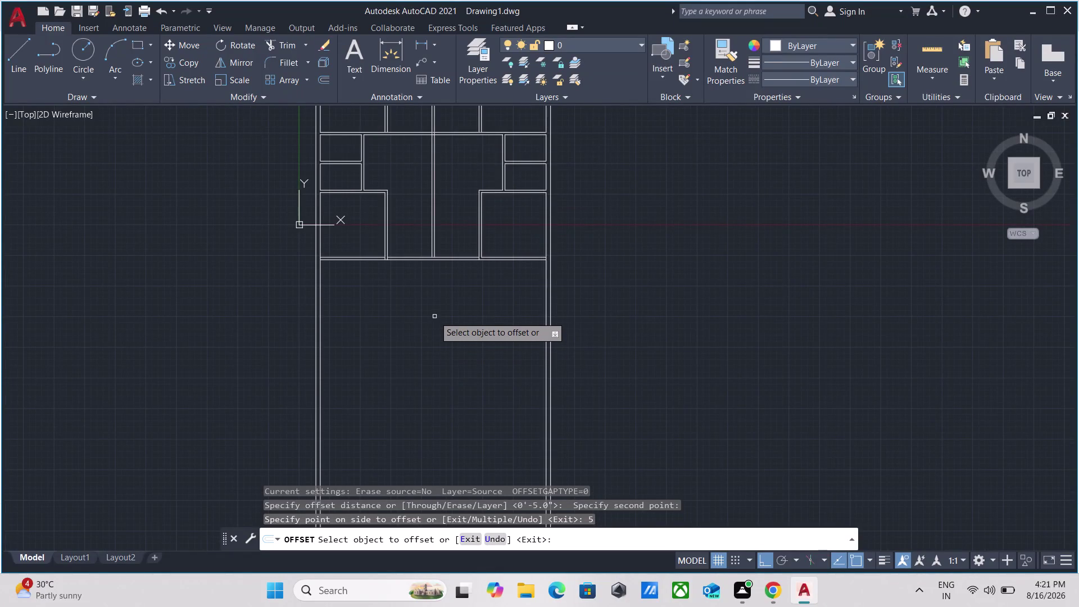
Cancel the offset command and bring the wall below the rooms into view.
scroll(up, 3)
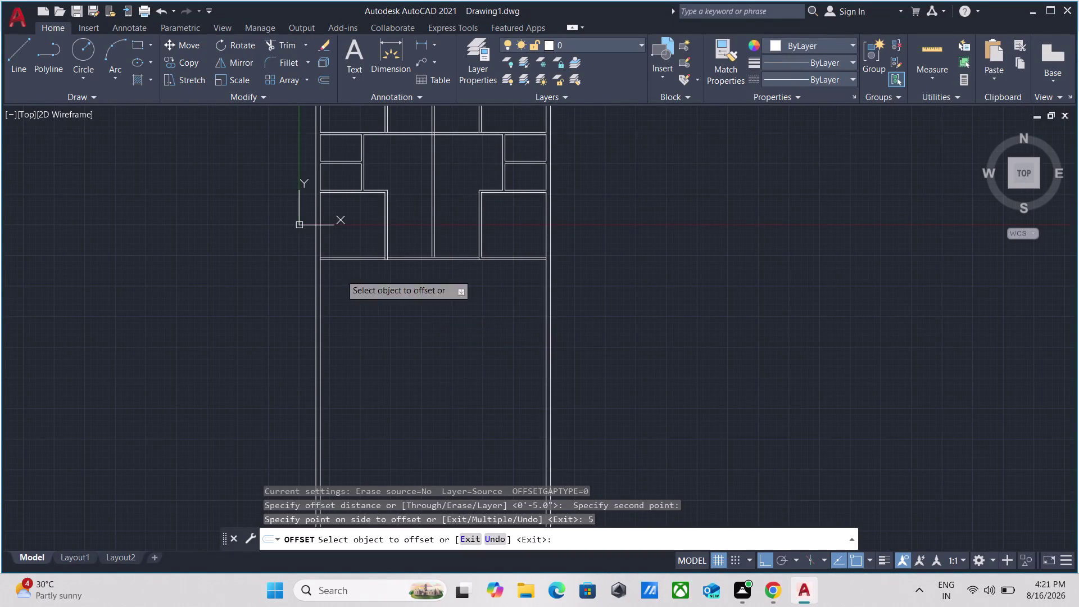
scroll(up, 3)
scroll(down, 3)
middle_drag(422, 333, 433, 332)
scroll(up, 3)
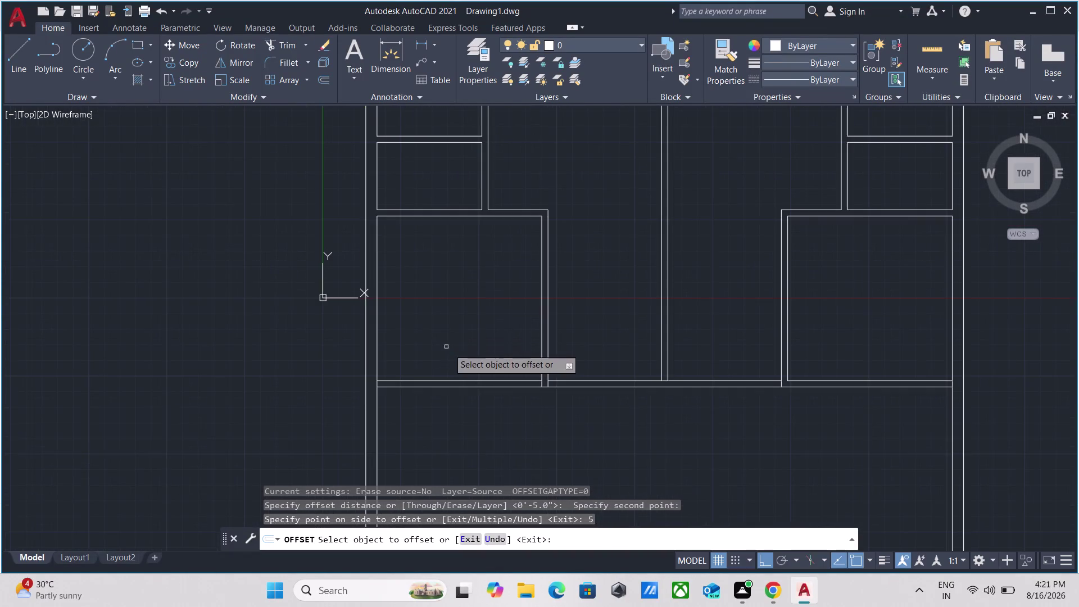
scroll(down, 3)
middle_drag(454, 349, 471, 295)
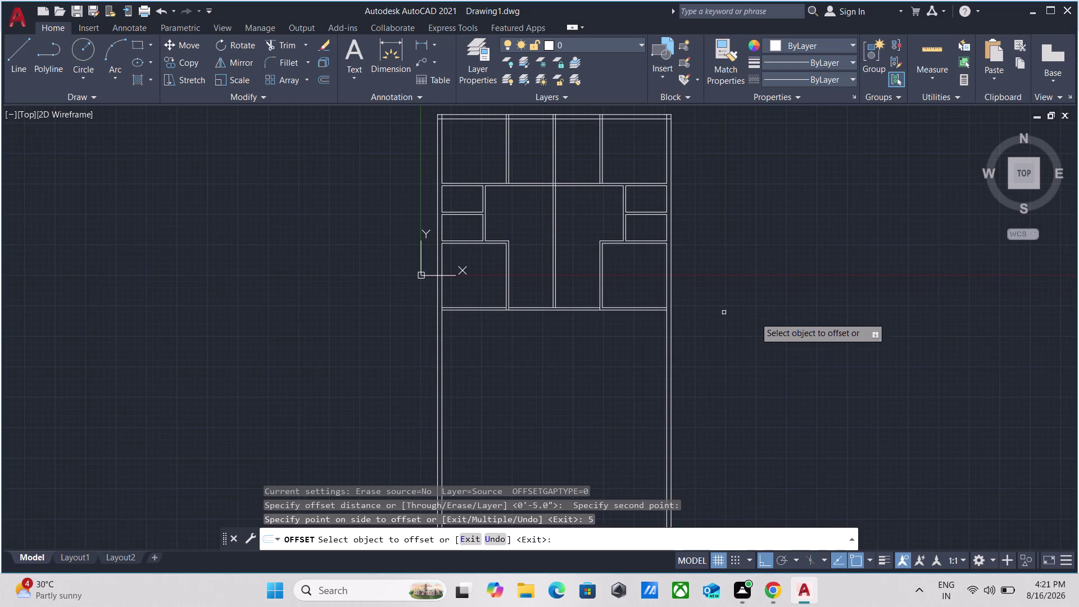
scroll(up, 3)
scroll(up, 3)
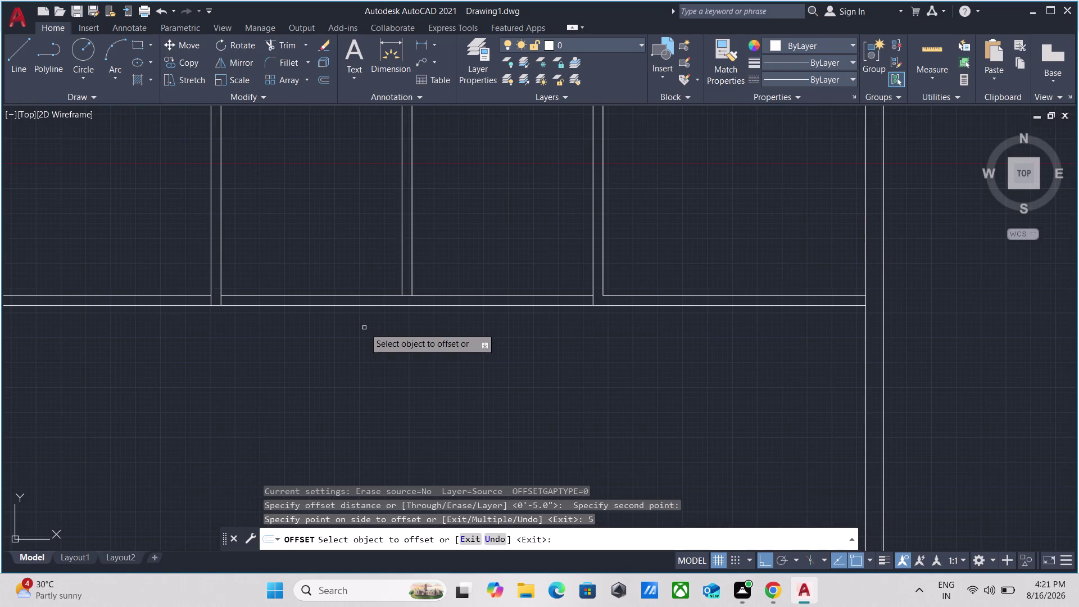
scroll(up, 3)
scroll(down, 3)
key(Escape)
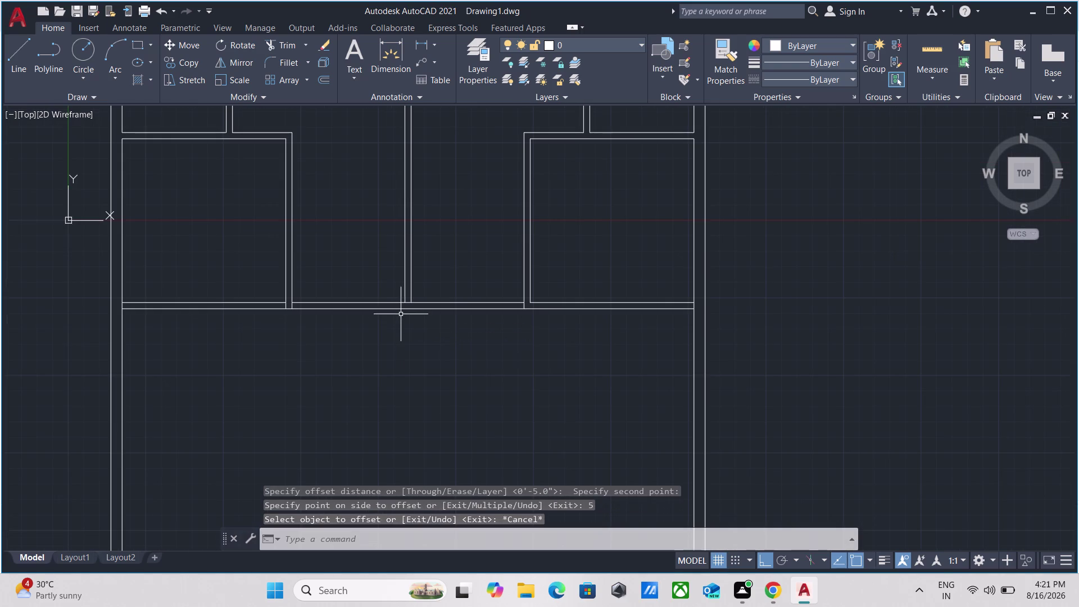
scroll(up, 3)
scroll(up, 3)
drag(468, 275, 441, 262)
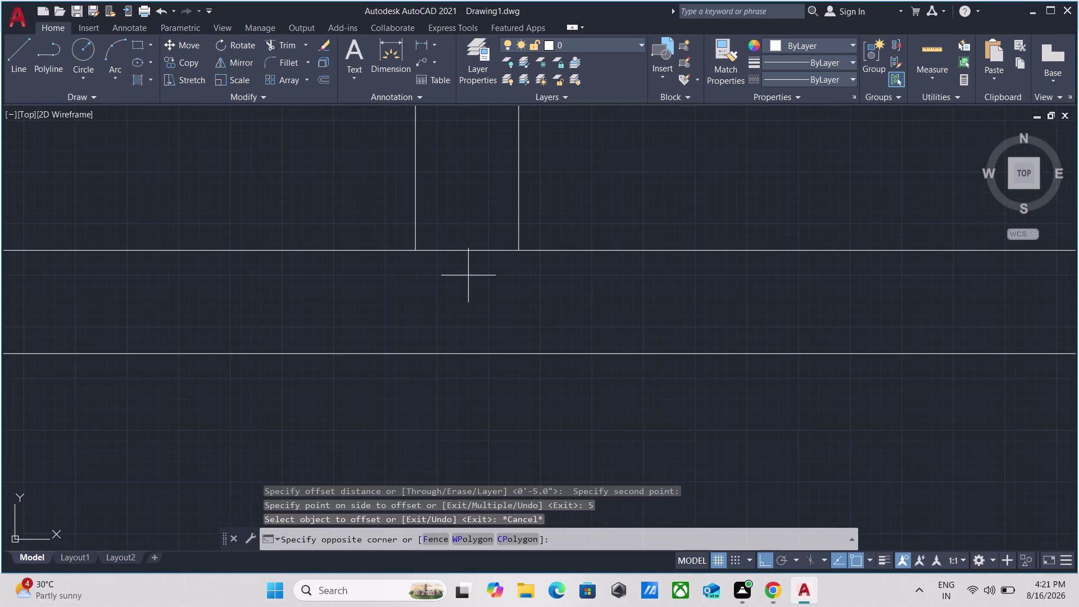
key(Escape)
scroll(down, 3)
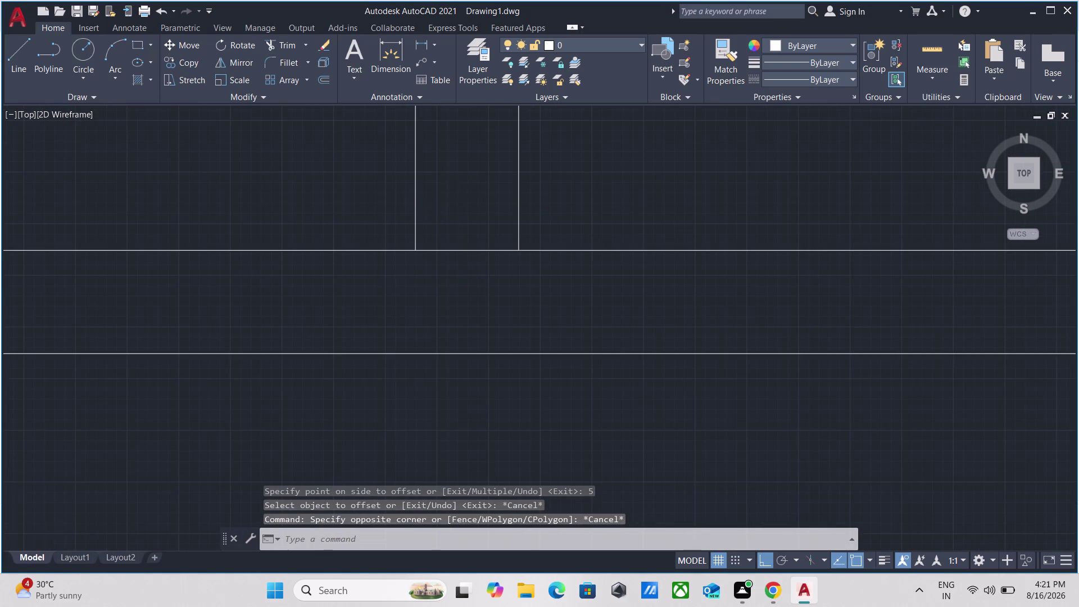
scroll(down, 3)
scroll(up, 3)
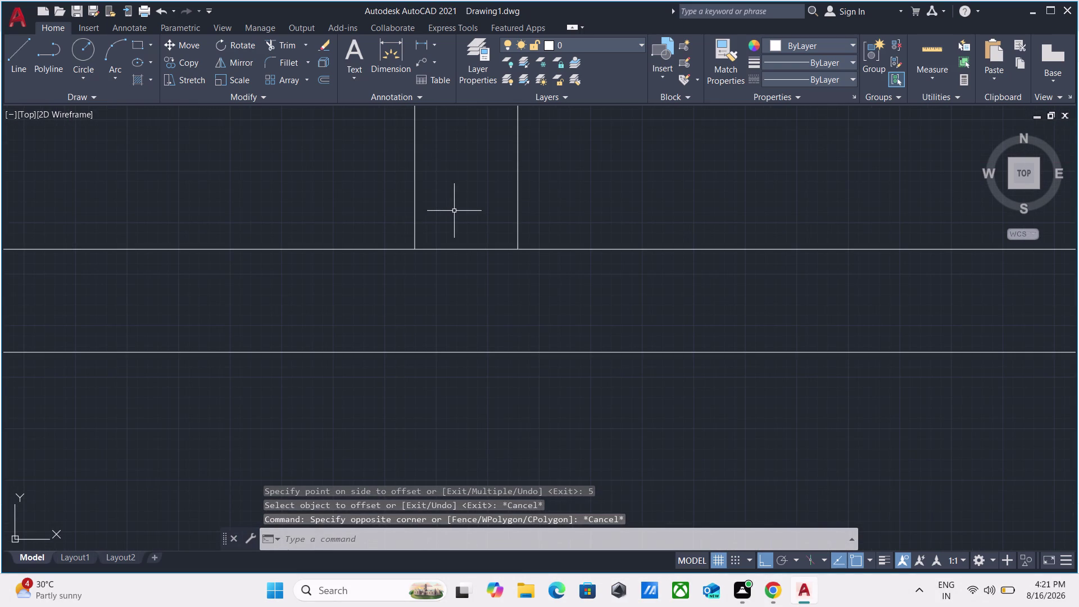
Trim the inner wall line between the two partition lines using a fence.
text(tr)
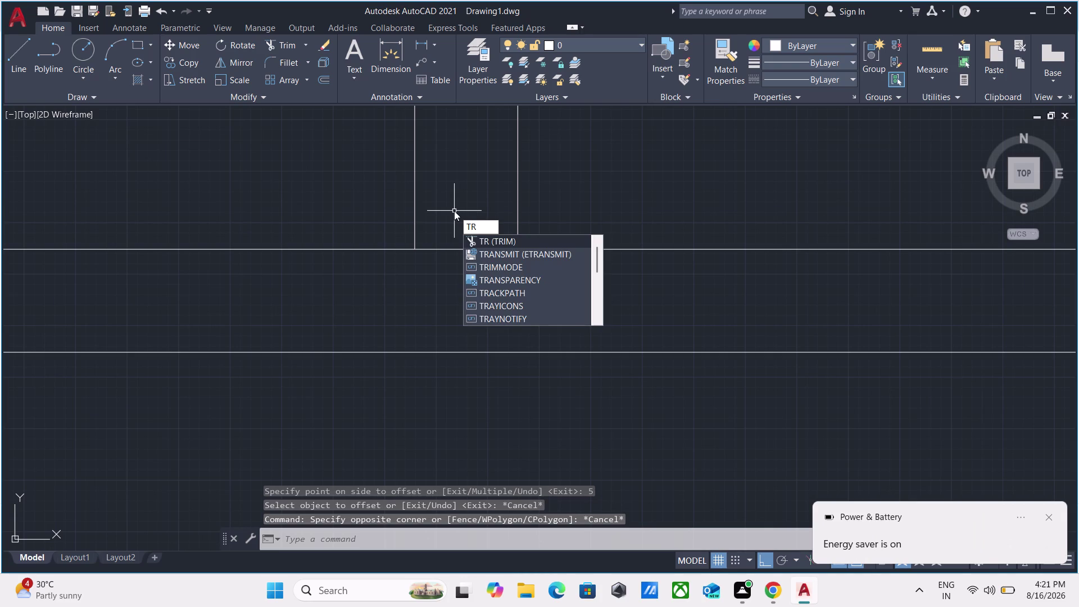
key(Return)
scroll(up, 3)
click(473, 272)
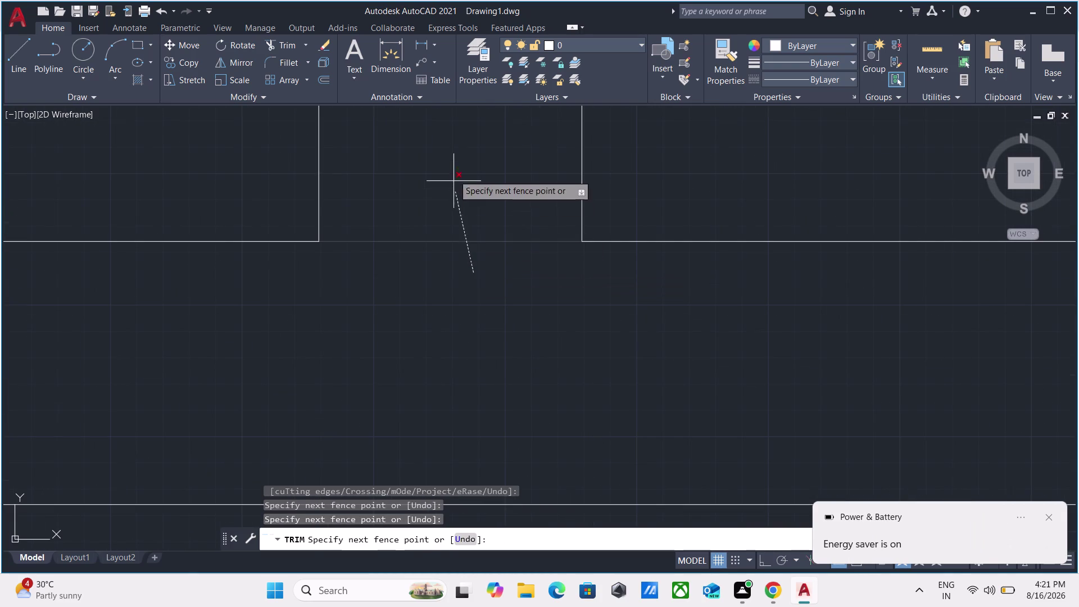
click(453, 174)
key(Escape)
scroll(down, 3)
middle_drag(454, 174, 461, 215)
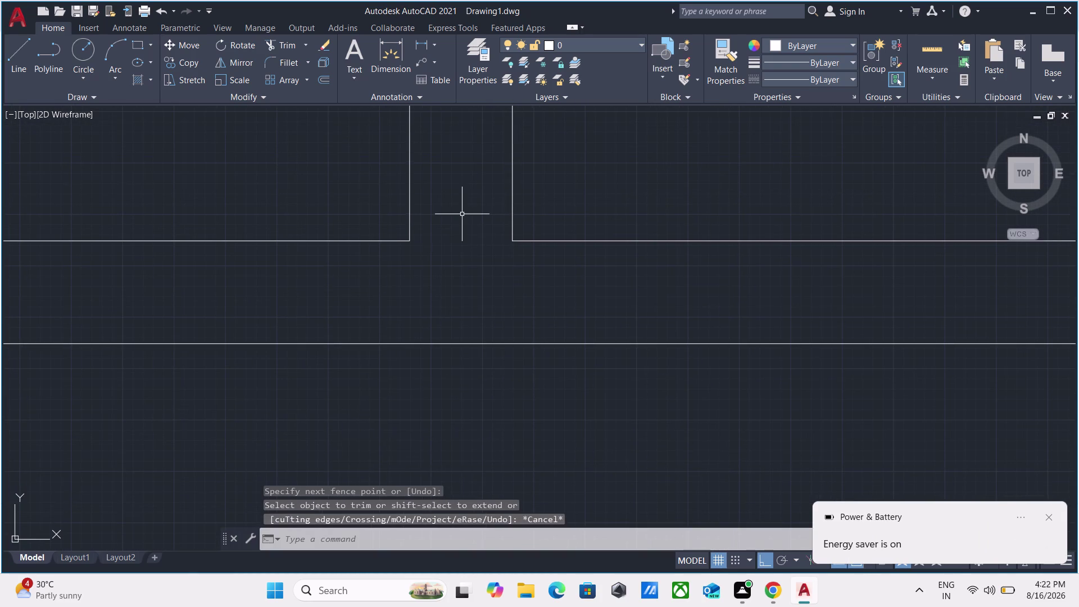
key(l)
key(Return)
Start a misplaced line on the wall and cancel it.
click(515, 242)
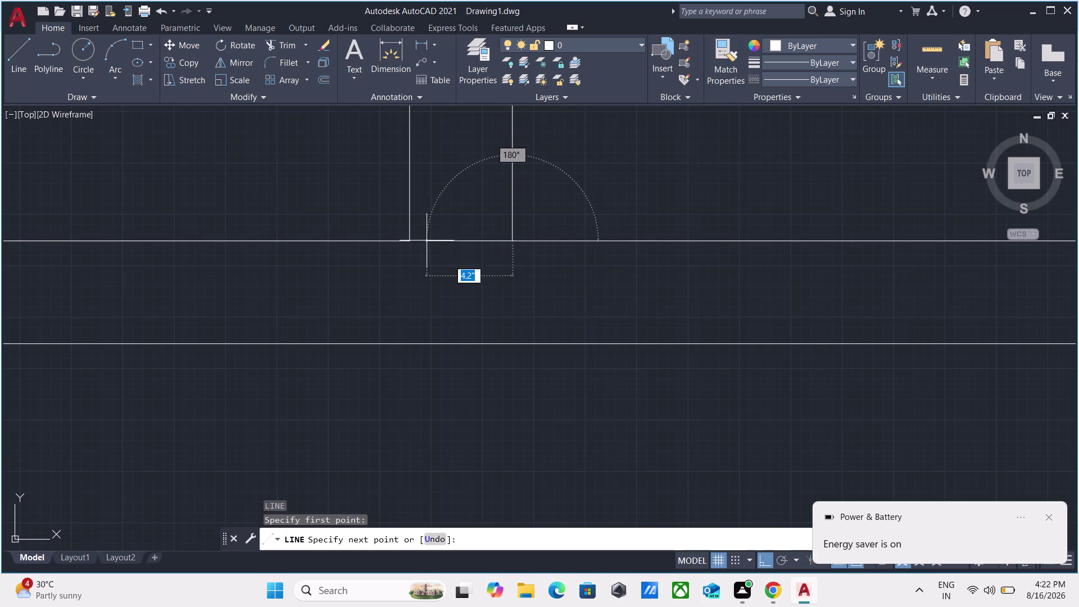
click(410, 243)
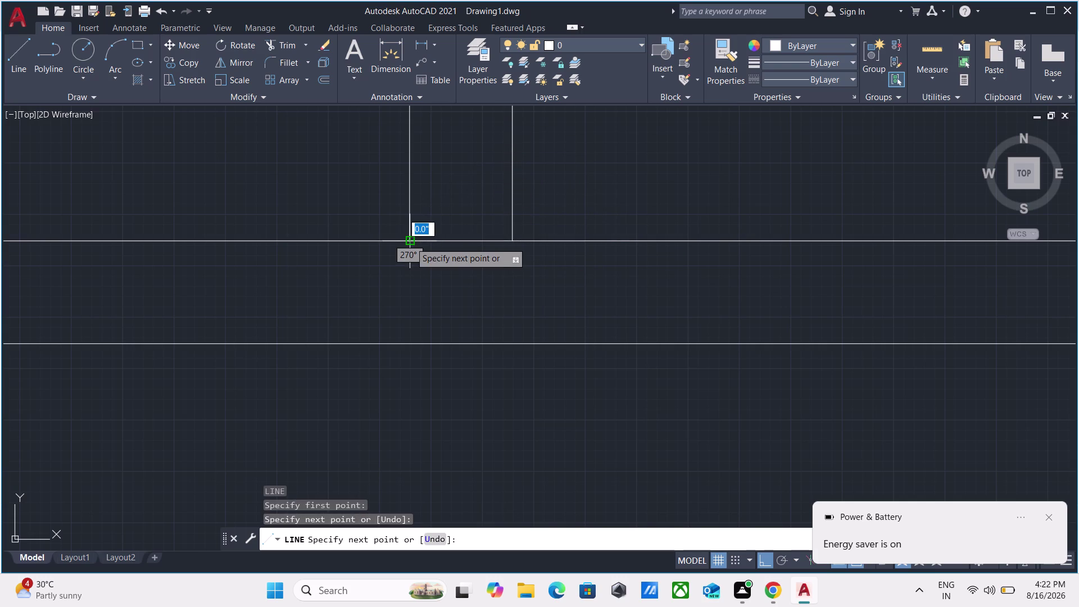
key(Escape)
scroll(down, 3)
scroll(up, 3)
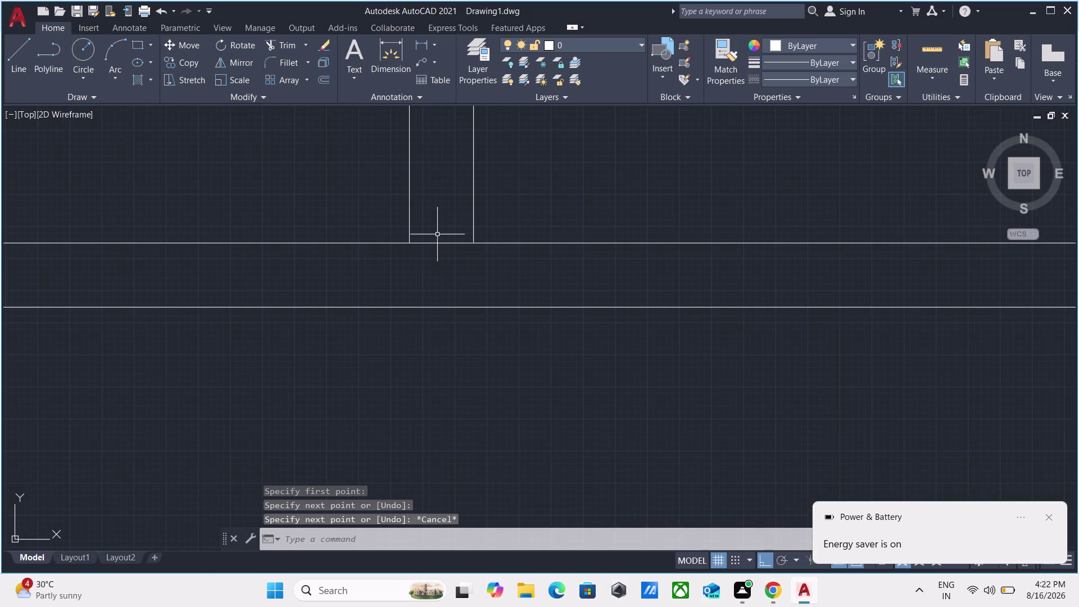
Draw a vertical line from the inner wall line straight down to the outer wall line.
key(l)
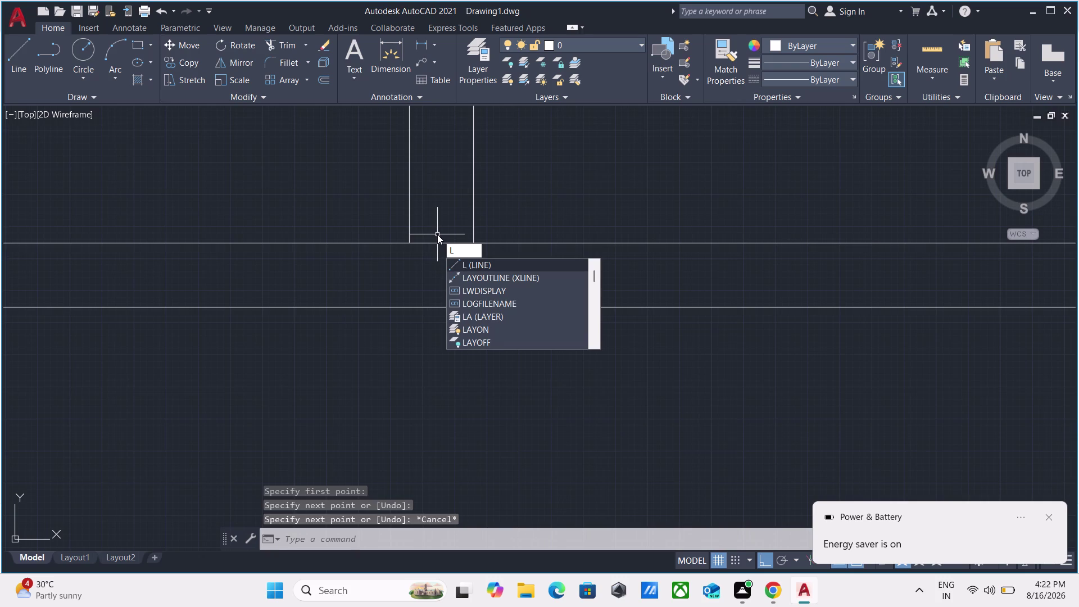
key(Return)
click(438, 244)
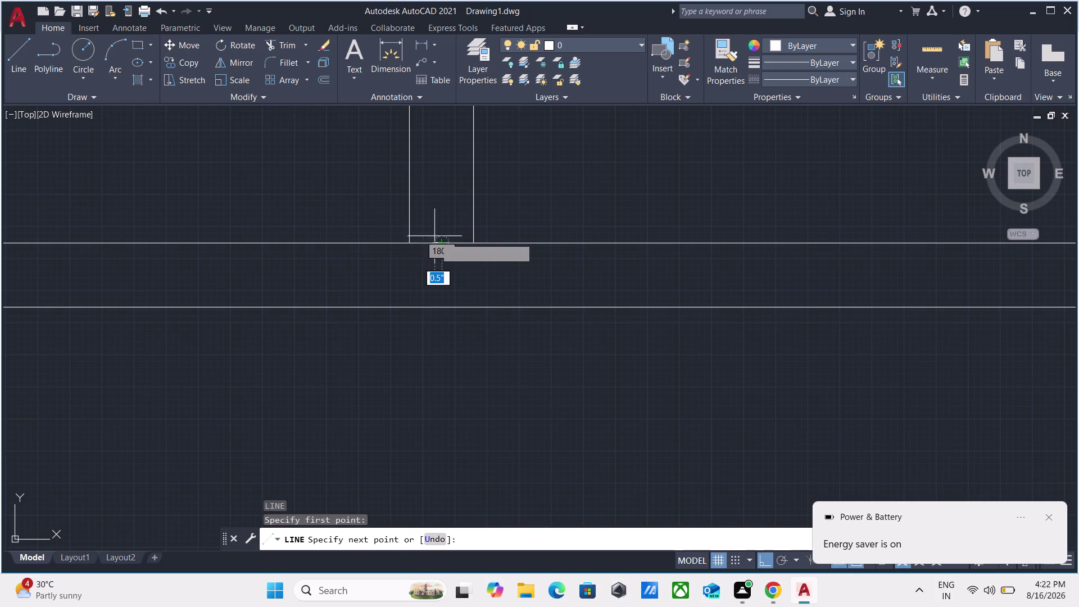
click(438, 308)
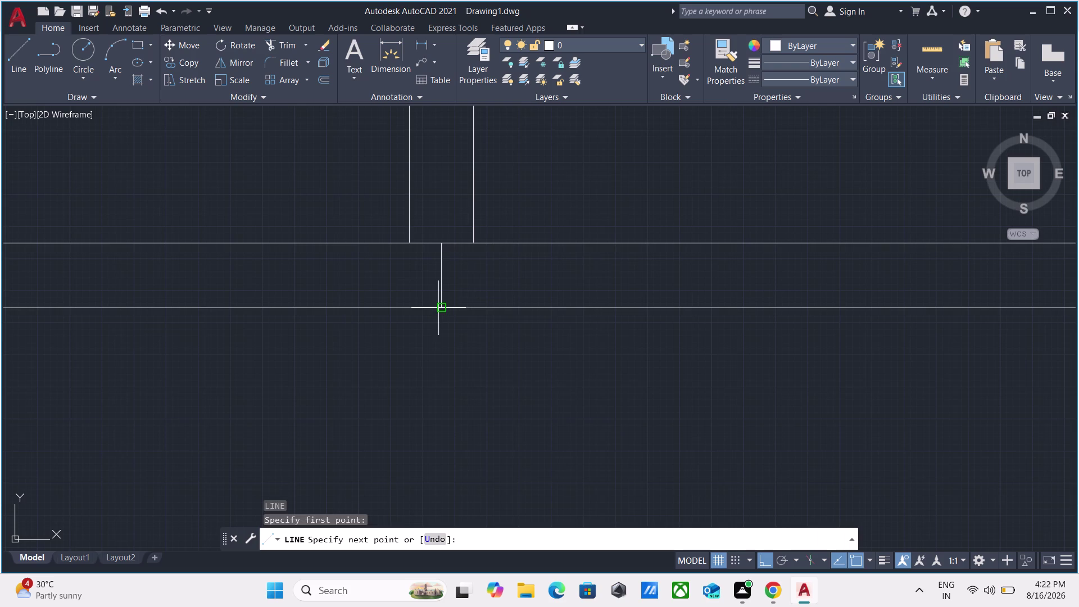
key(Escape)
scroll(up, 3)
scroll(down, 3)
scroll(down, 3)
scroll(down, 3)
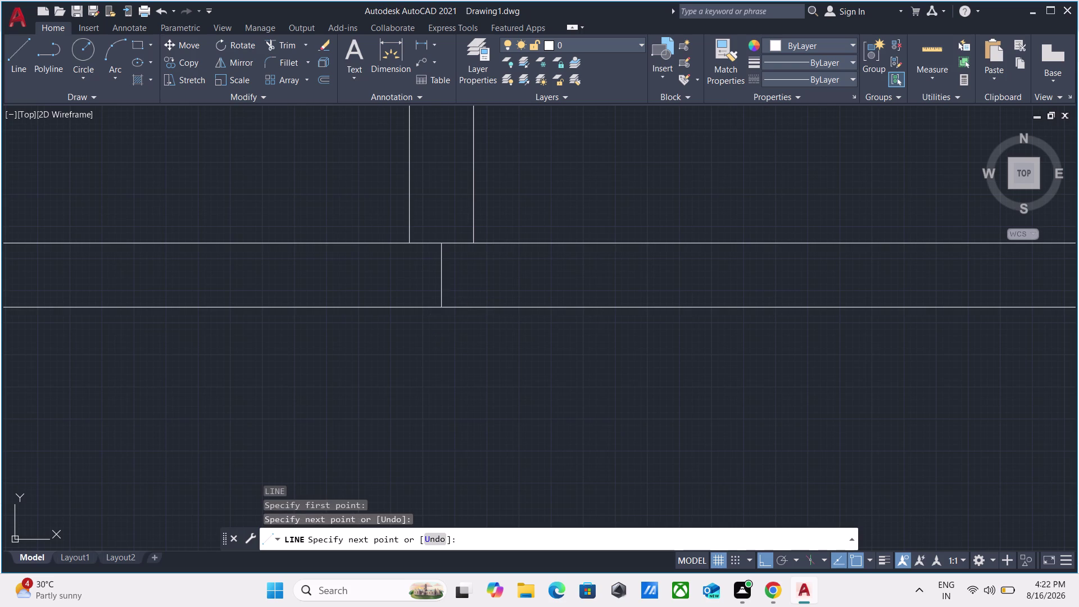
scroll(down, 3)
scroll(down, 3)
scroll(up, 3)
middle_drag(541, 259, 540, 331)
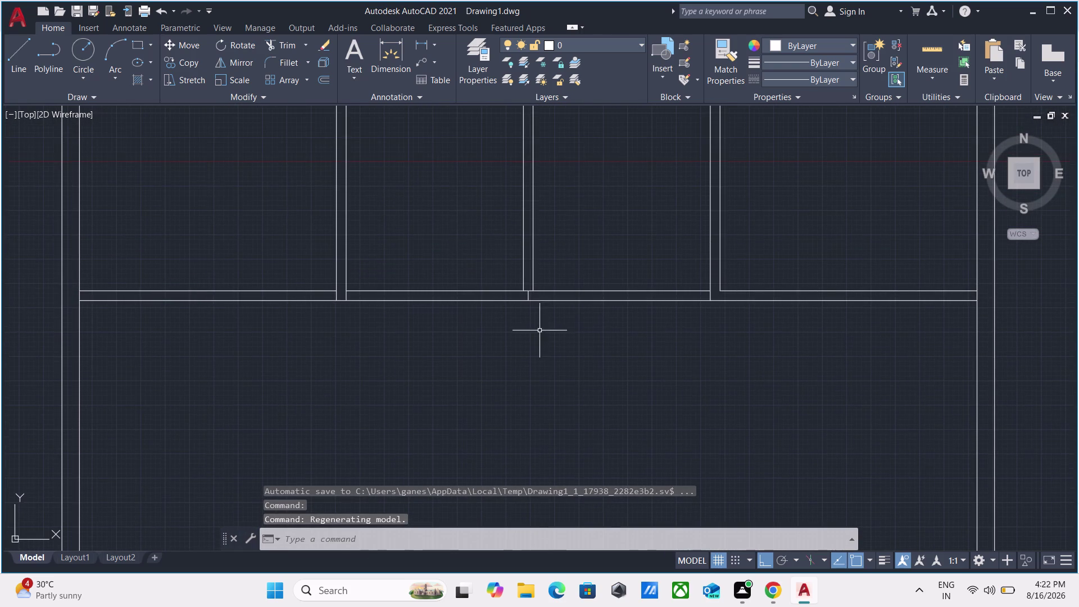
scroll(up, 3)
scroll(down, 3)
middle_drag(482, 237, 394, 249)
scroll(down, 3)
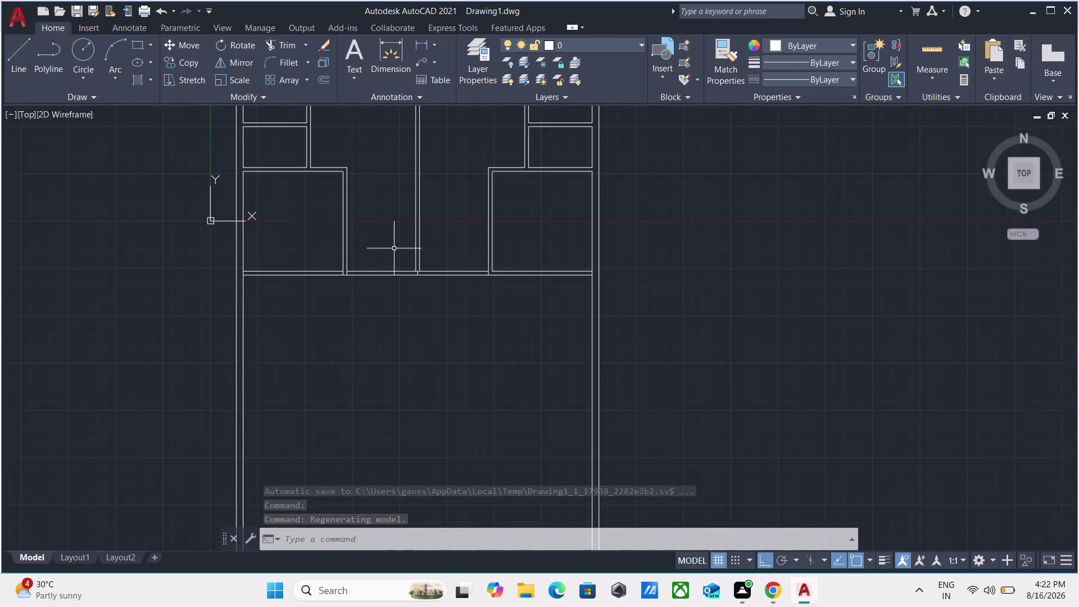
middle_drag(393, 248, 386, 417)
scroll(up, 3)
scroll(down, 3)
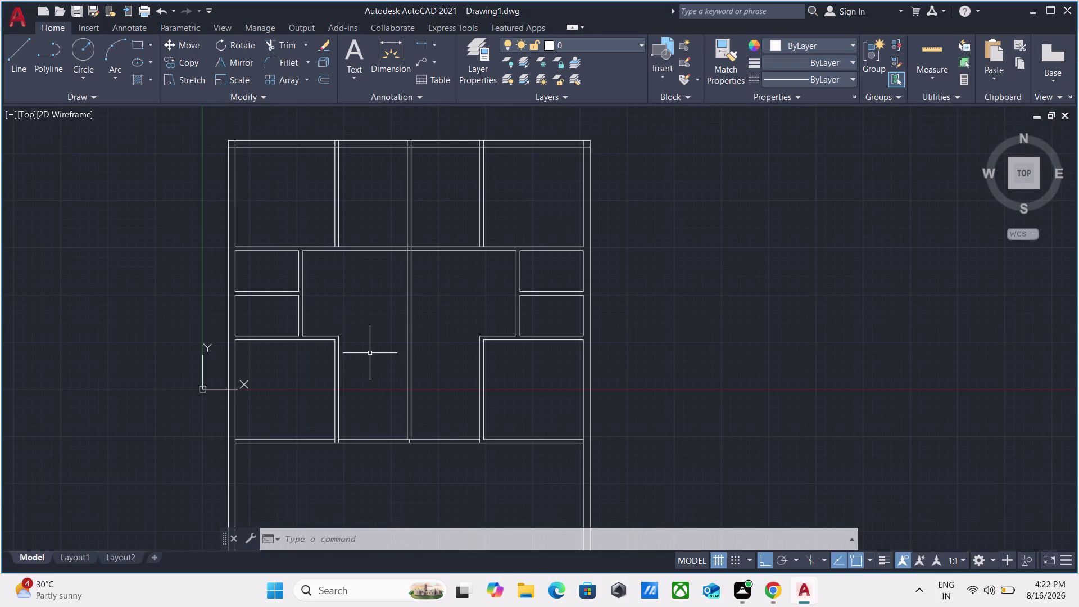